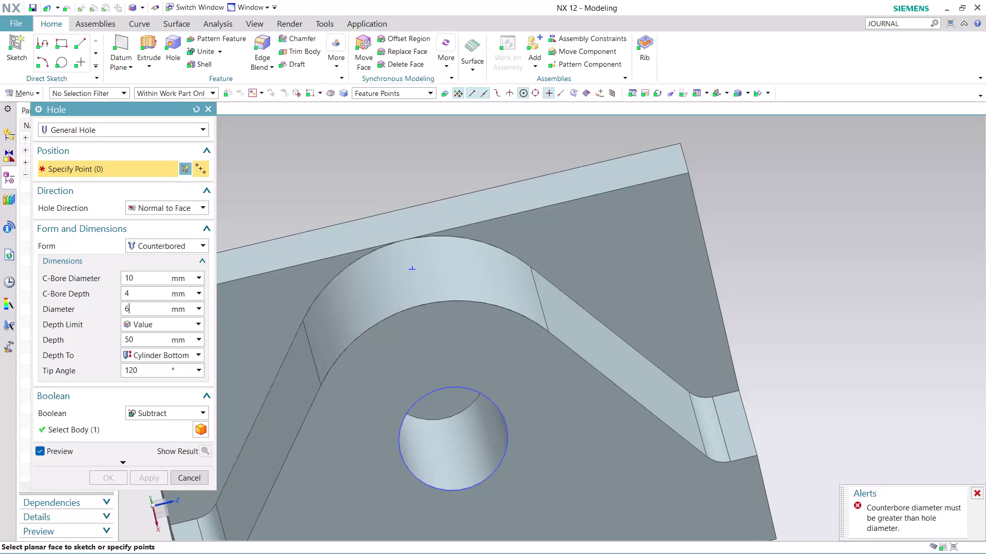
Commit the 6 mm hole diameter and erase the existing hole depth value.
click(139, 341)
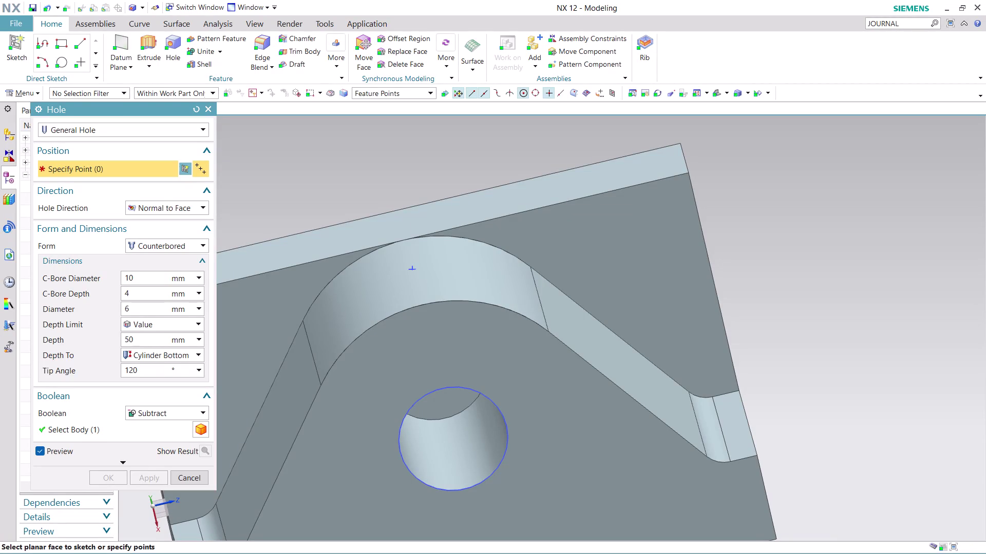
key(BackSpace)
key(BackSpace)
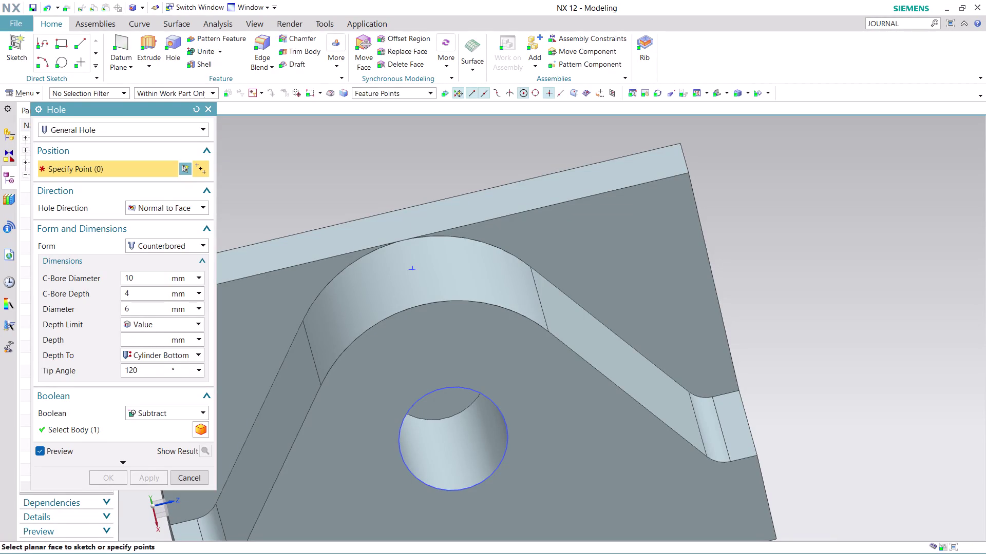